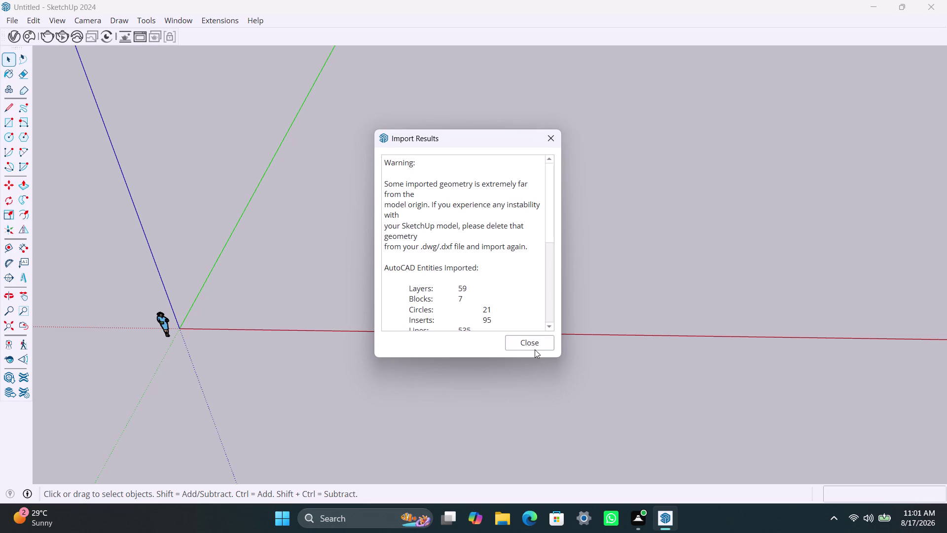
Import 'ARCH PLANS - 900 SQ YRDS Day 01' from the internship folder and dismiss Import Results.
click(536, 345)
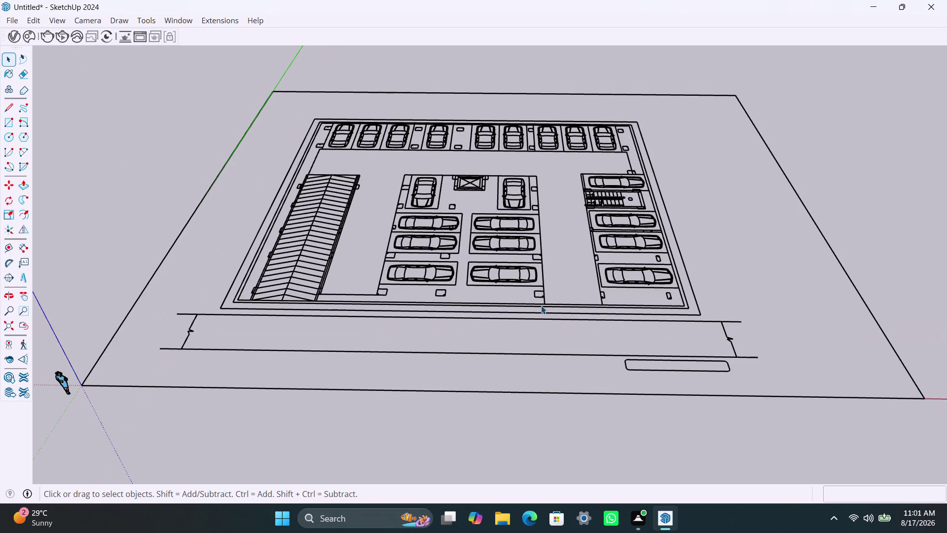
Zoom in and out over the imported parking plan, then undo the import with Ctrl+Z.
scroll(down, 3)
scroll(down, 3)
scroll(down, 3)
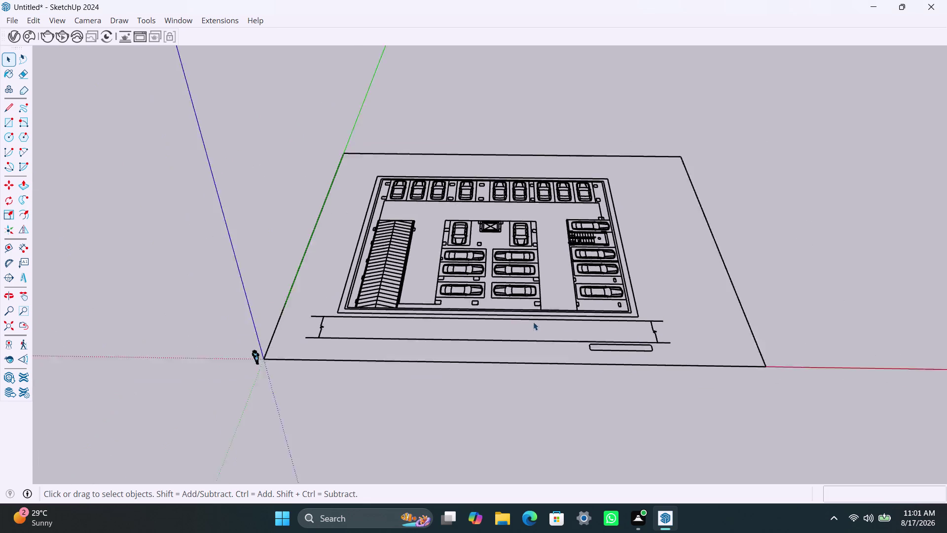
scroll(down, 3)
scroll(down, 3)
scroll(up, 3)
scroll(up, 3)
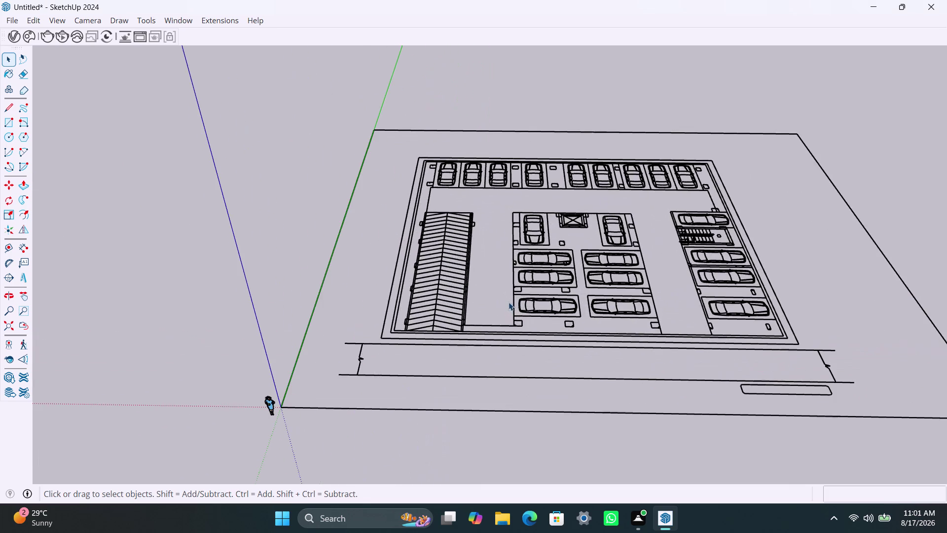
scroll(up, 3)
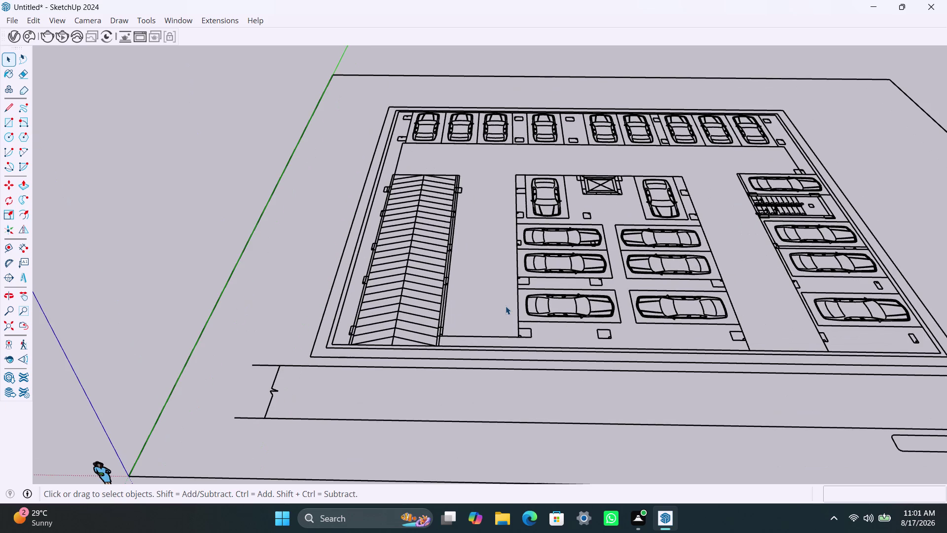
scroll(down, 3)
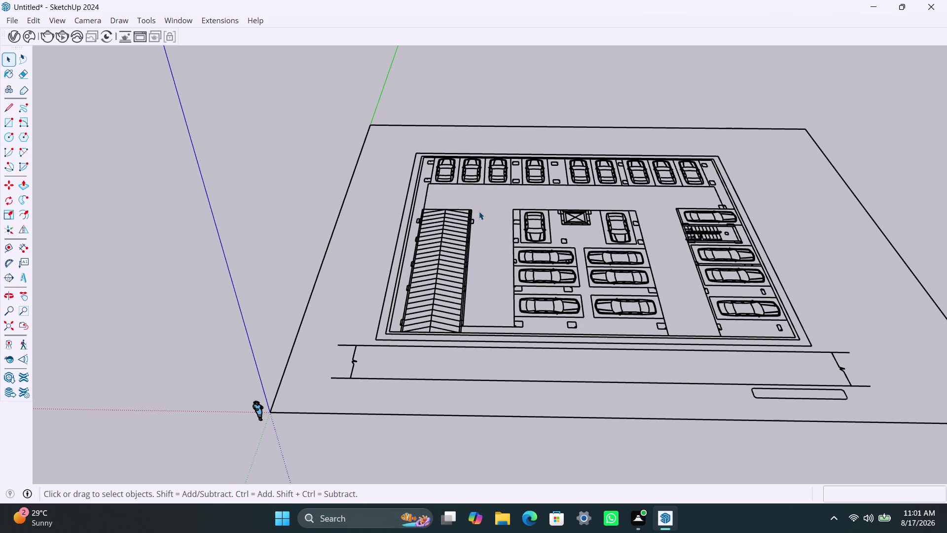
key(ctrl+z)
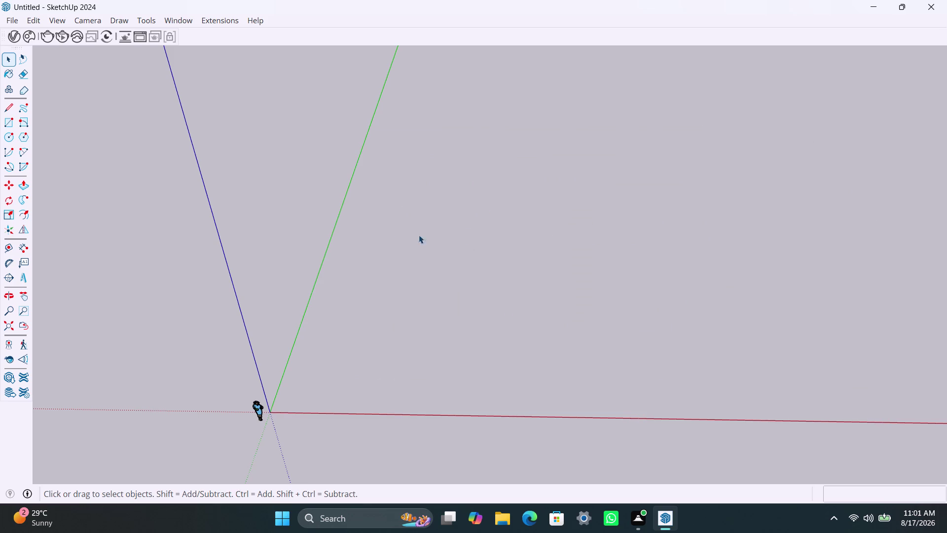